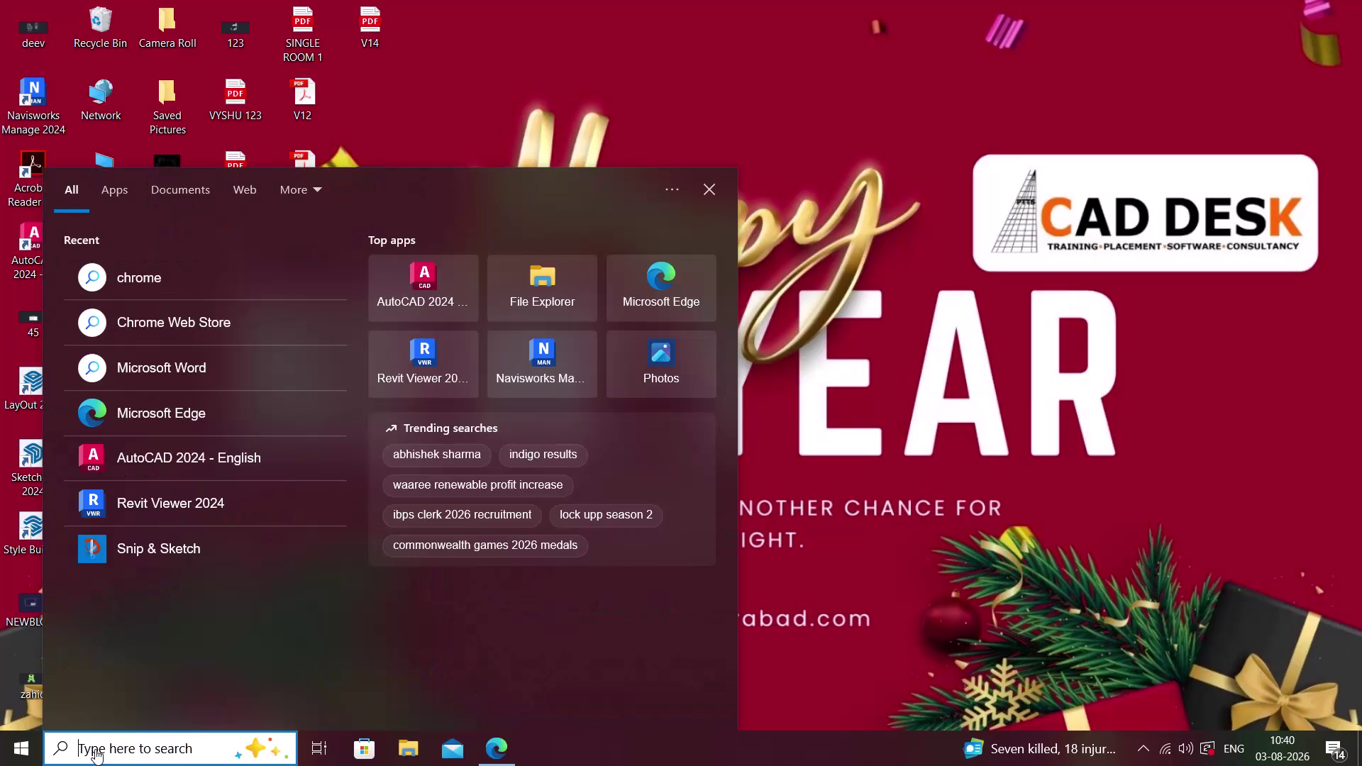
Search Windows for 'autocad' and launch AutoCAD 2024 - English.
text(autoc)
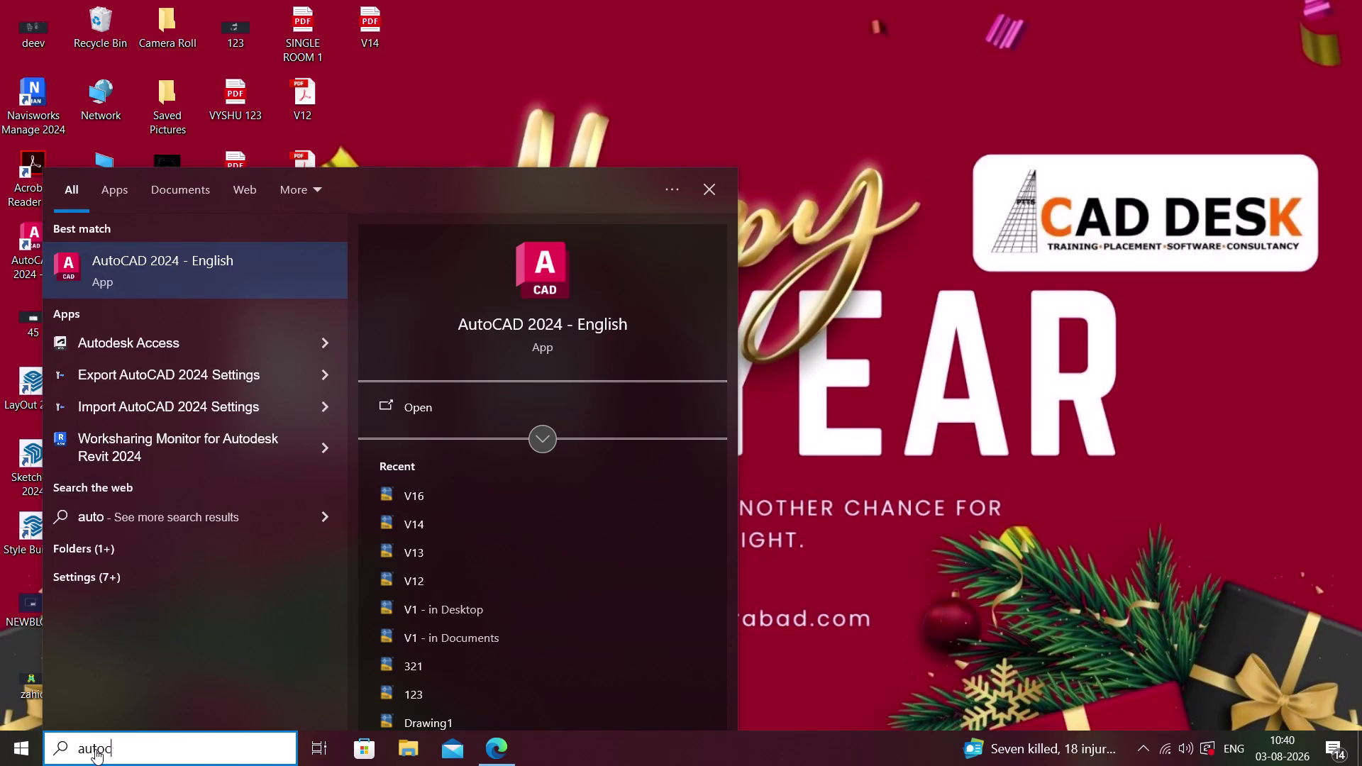
text(ad)
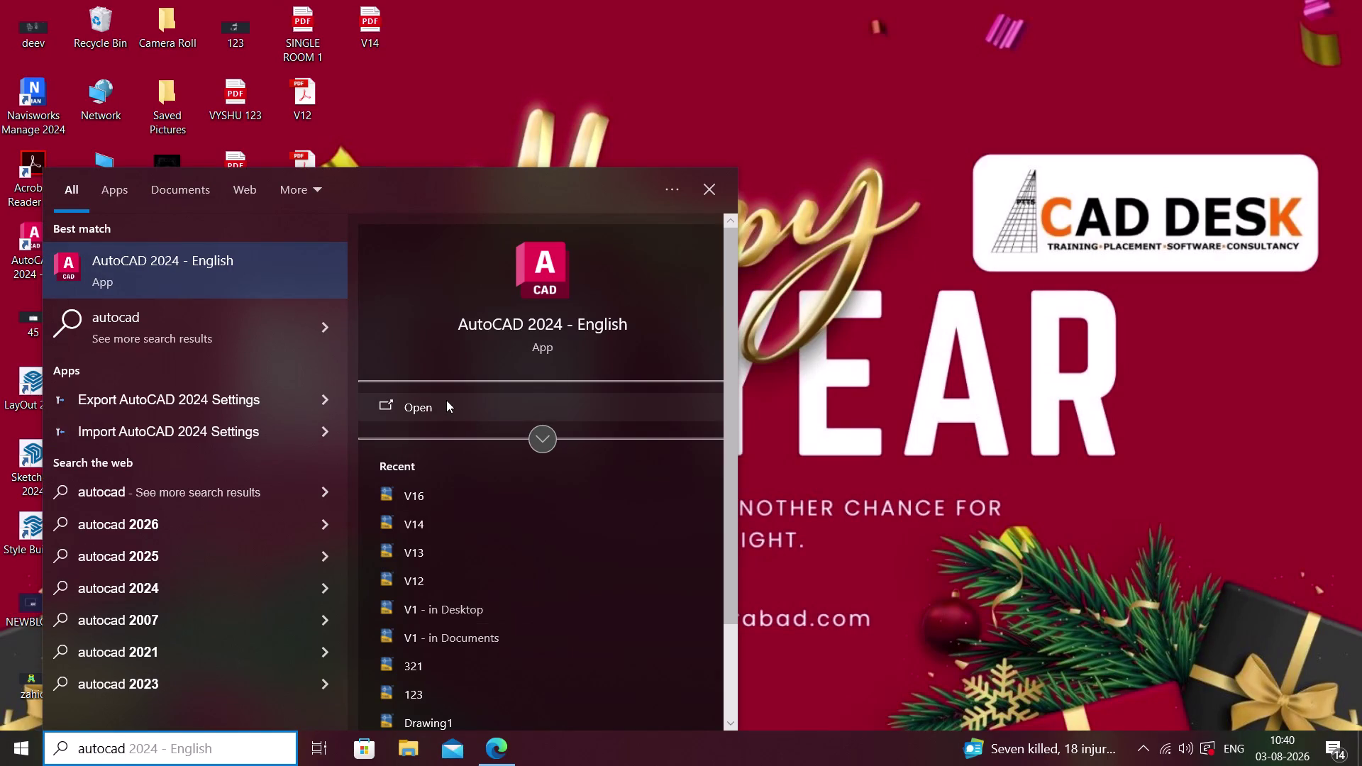
click(446, 400)
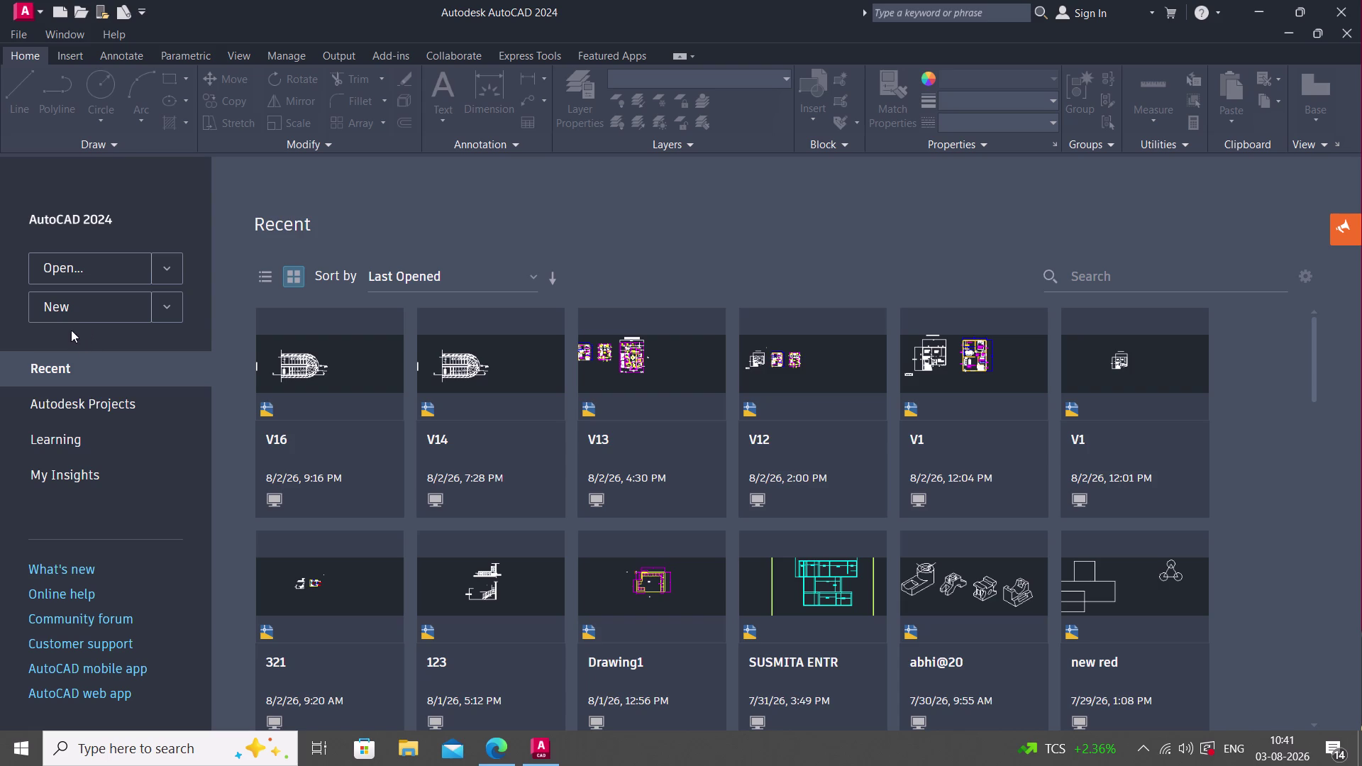
Create a blank drawing, Drawing1, from the AutoCAD start screen.
click(71, 313)
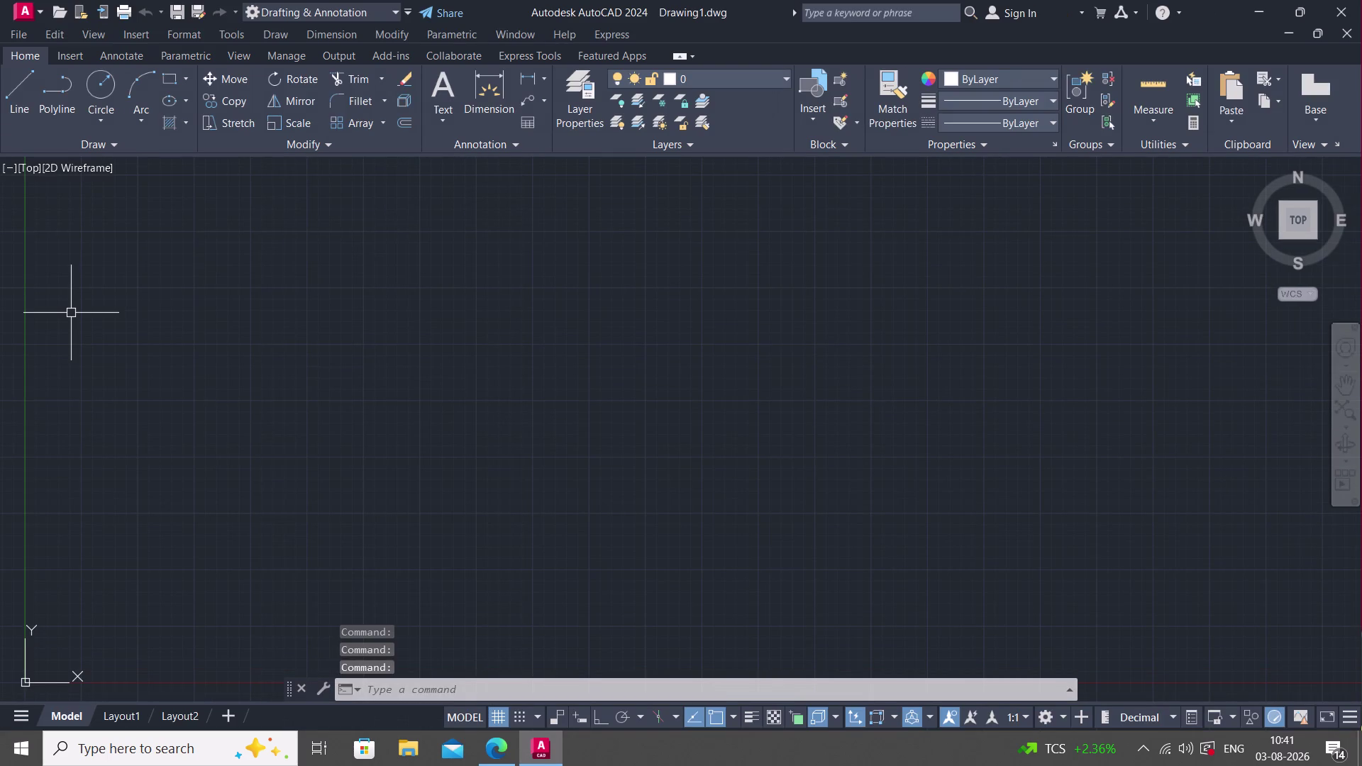
Set Length Type to Decimal in Drawing Units (UN), then minimize AutoCAD.
text(un)
key(space)
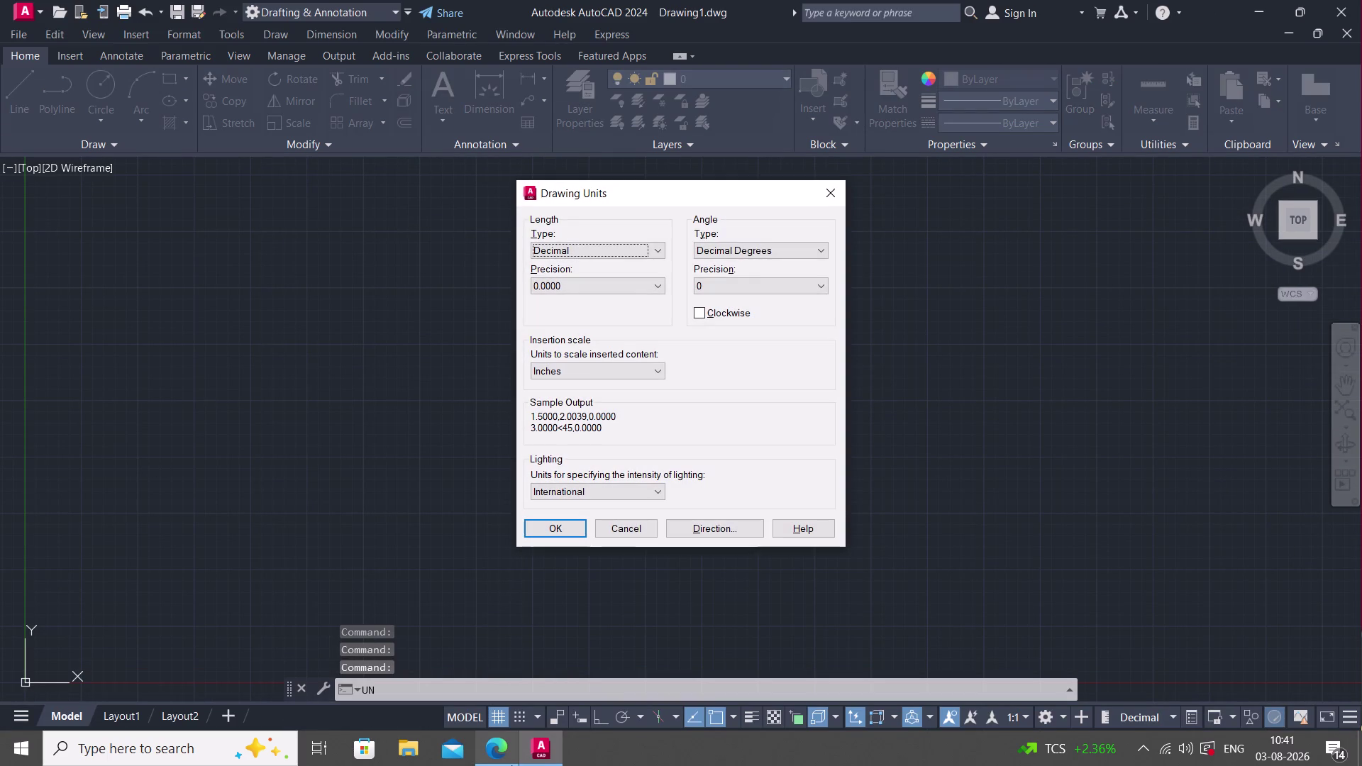
click(1261, 6)
click(841, 194)
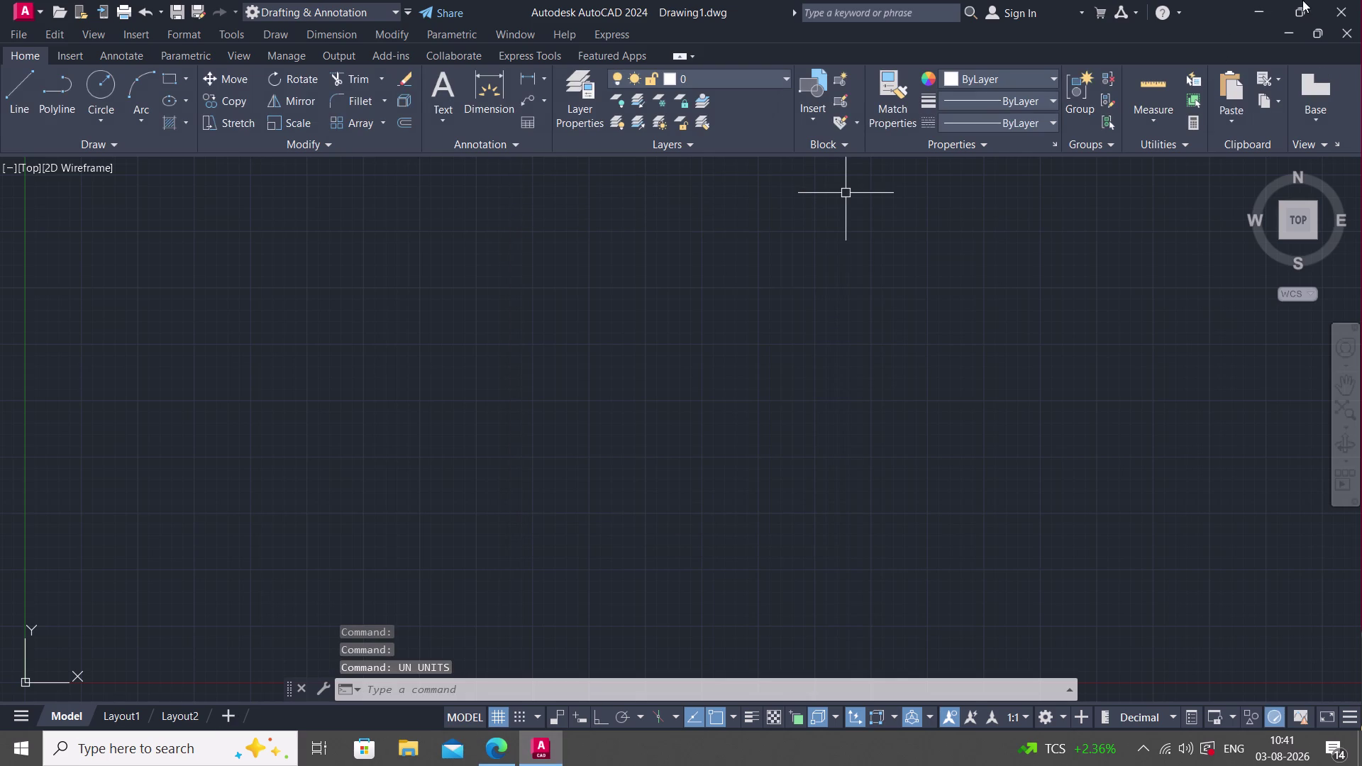
click(1255, 11)
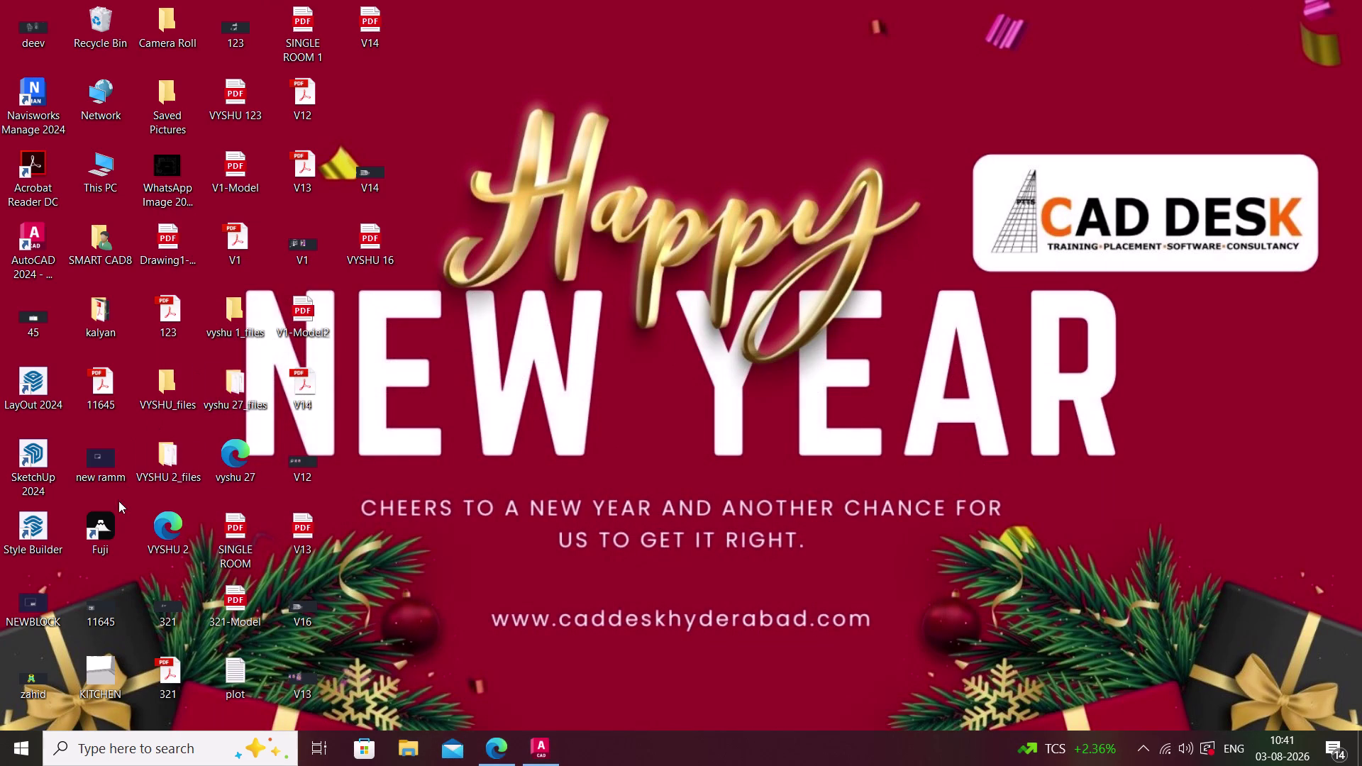
Open the Fuji icon on the Windows desktop.
double_click(103, 519)
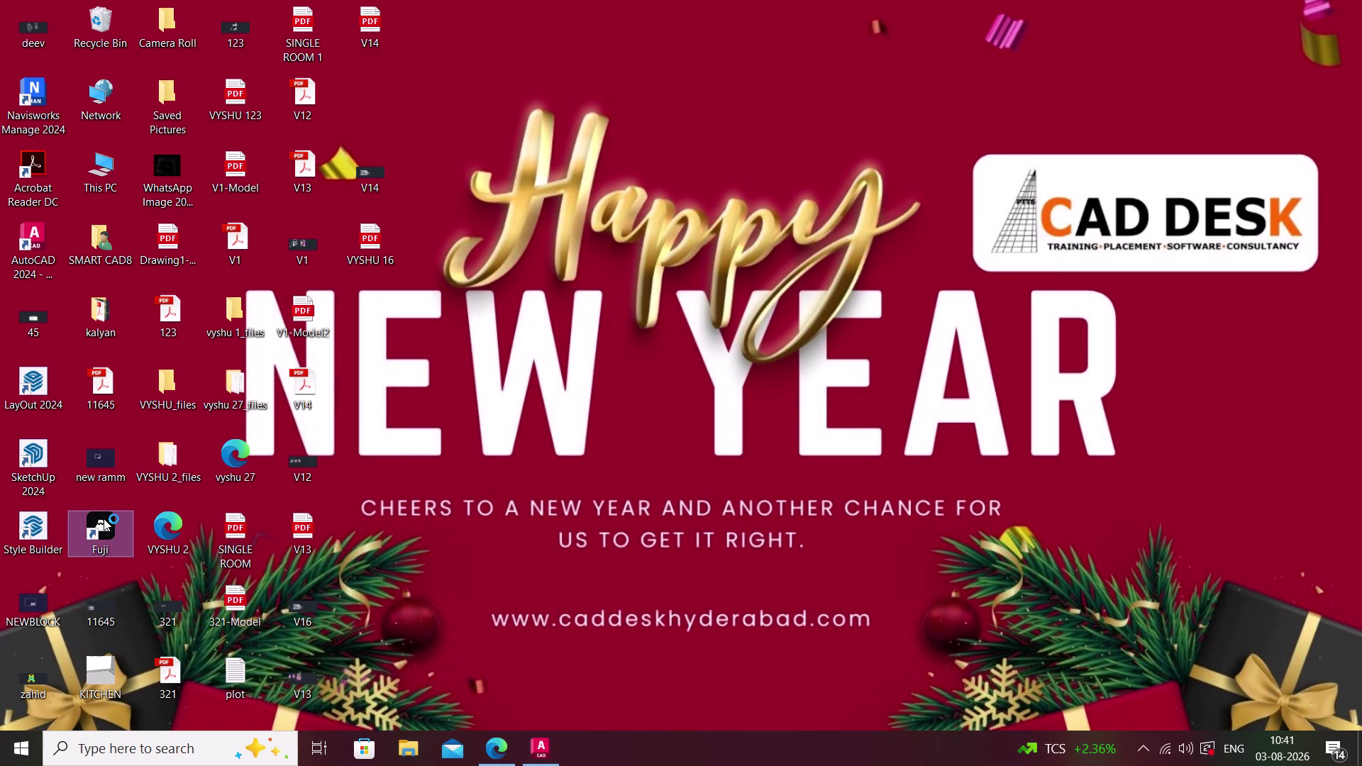